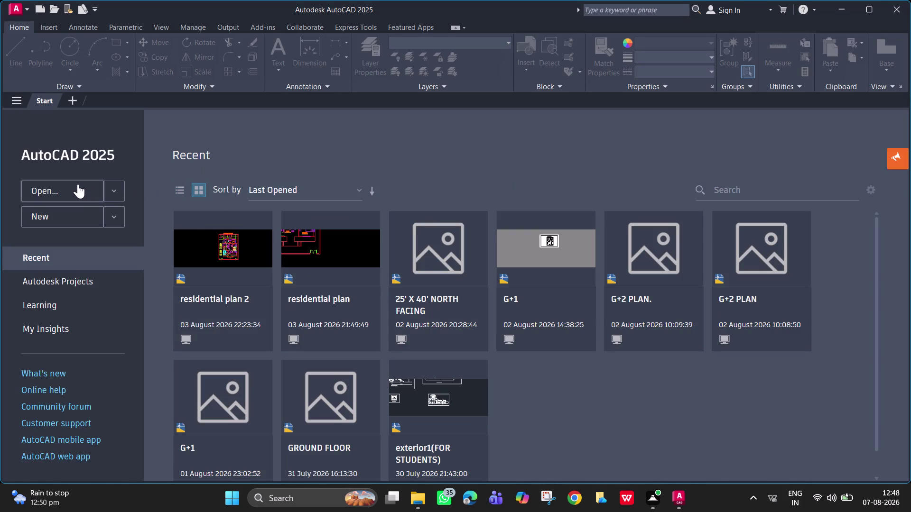
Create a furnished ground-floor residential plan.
Create a new blank drawing, Drawing1, from the Start tab.
click(82, 216)
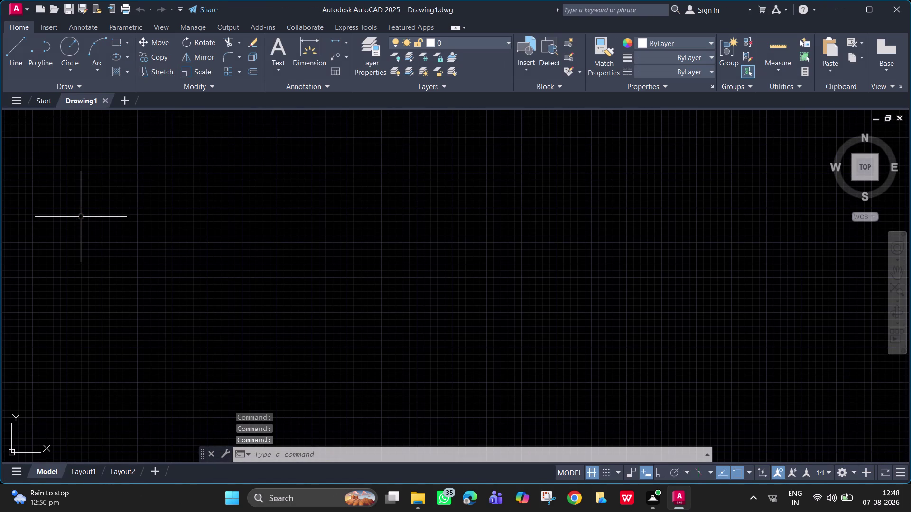
Start XLINE, cancel the accidentally launched HATCH, and restart XLINE awaiting a first point.
text(xl)
key(Return)
key(Return)
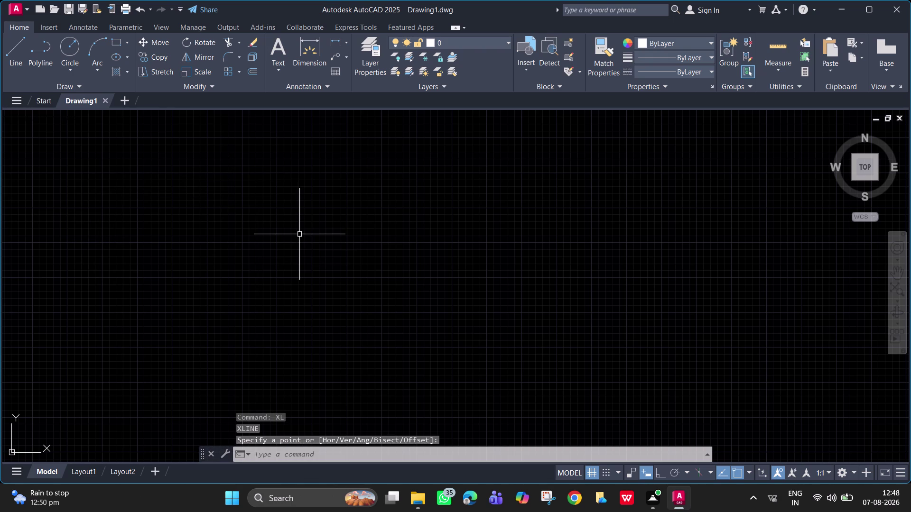
key(h)
key(Return)
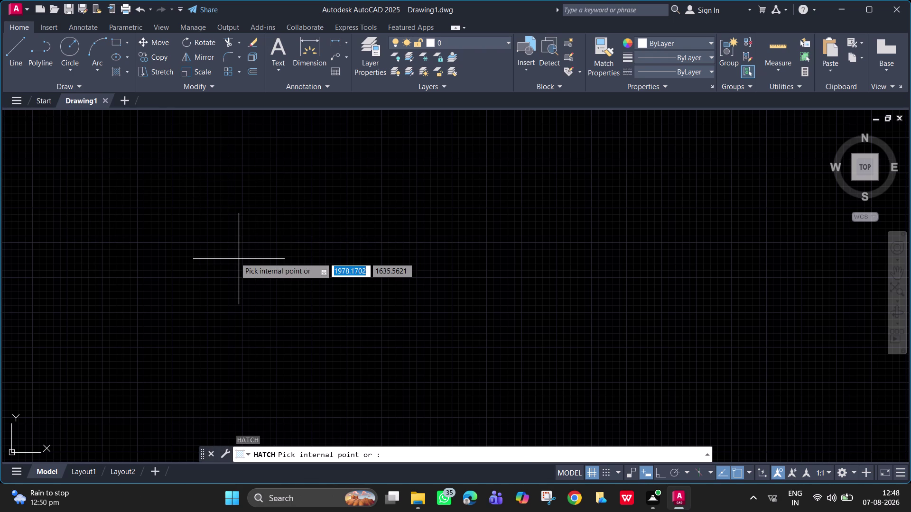
key(Escape)
key(Escape)
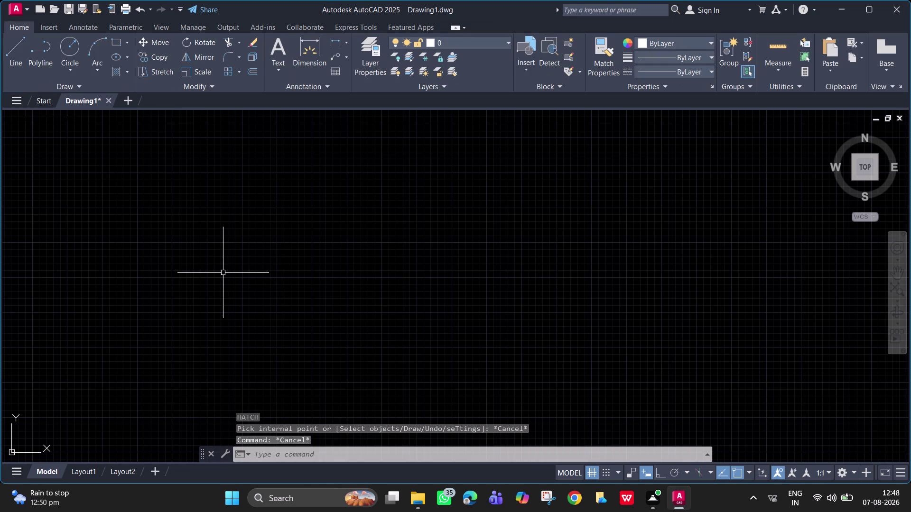
text(xl)
key(Return)
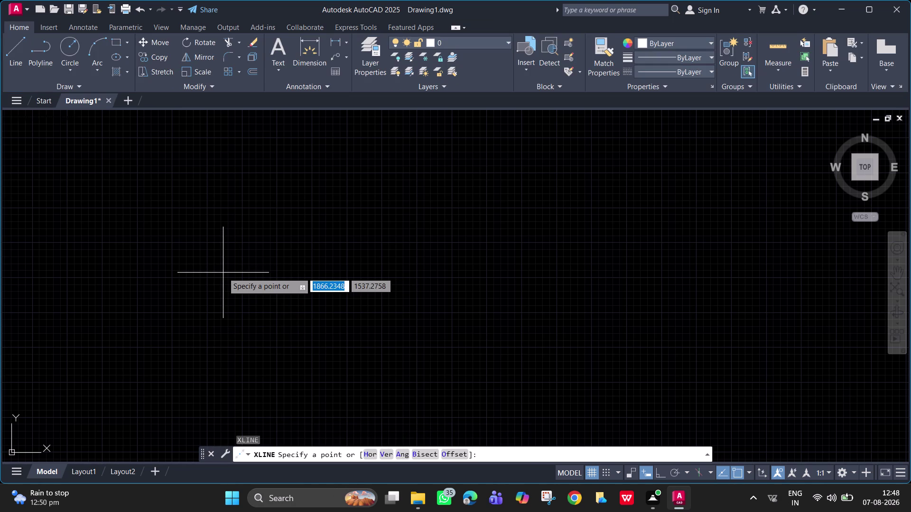
Place a horizontal construction line through a point in the upper left.
key(h)
key(Return)
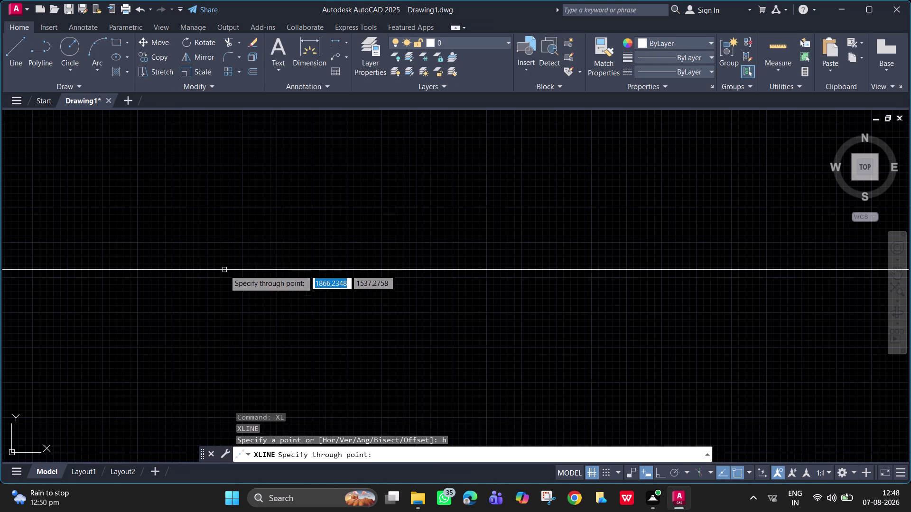
click(283, 186)
key(space)
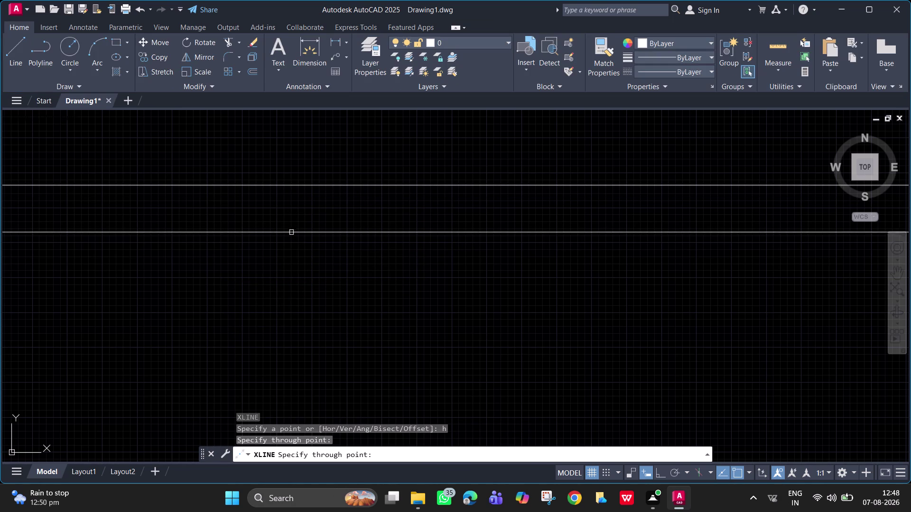
Add a vertical construction line crossing the horizontal one, then end the command.
key(space)
text(v)
key(space)
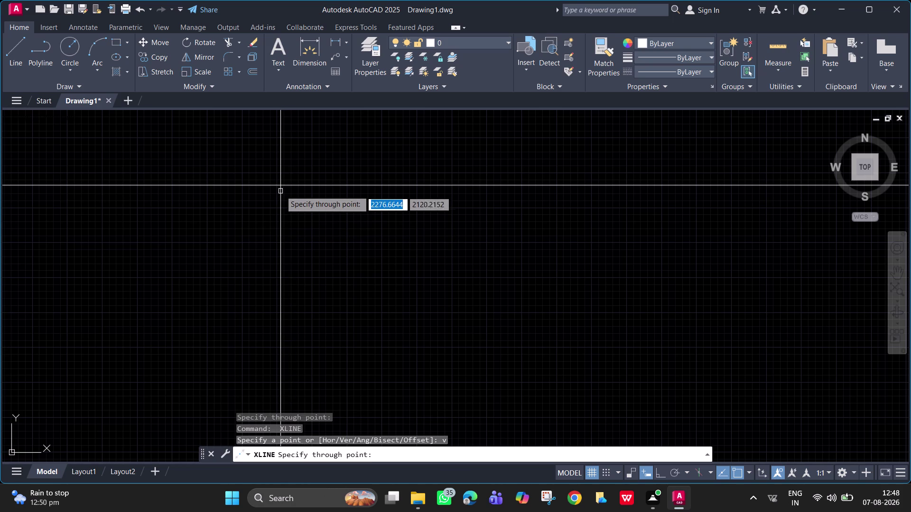
click(281, 184)
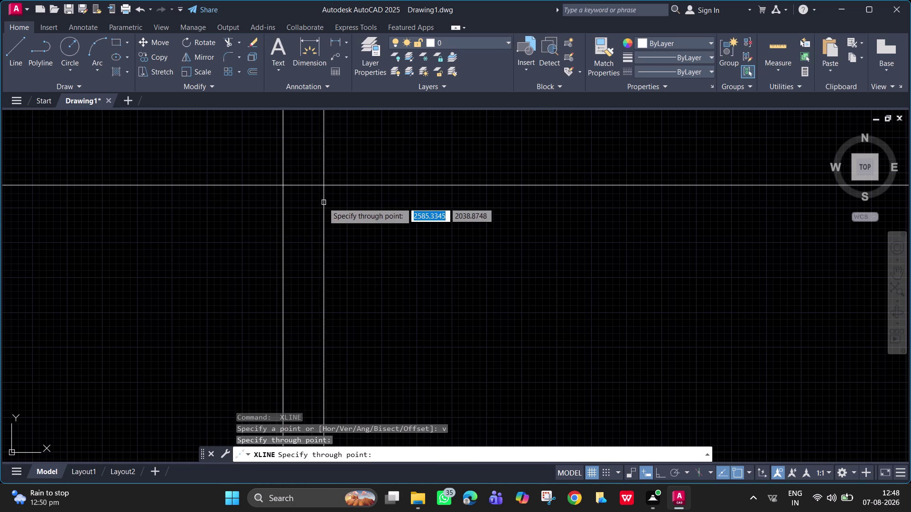
key(Escape)
scroll(up, 3)
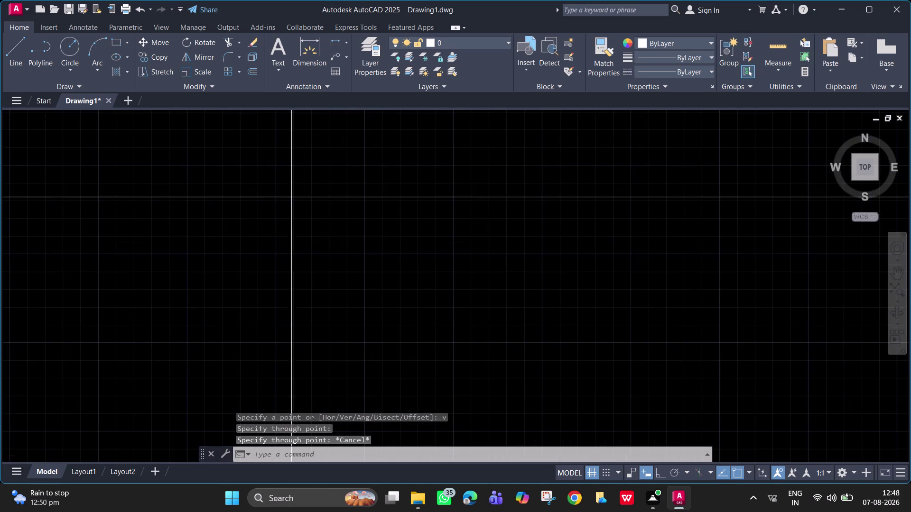
middle_drag(402, 242, 323, 239)
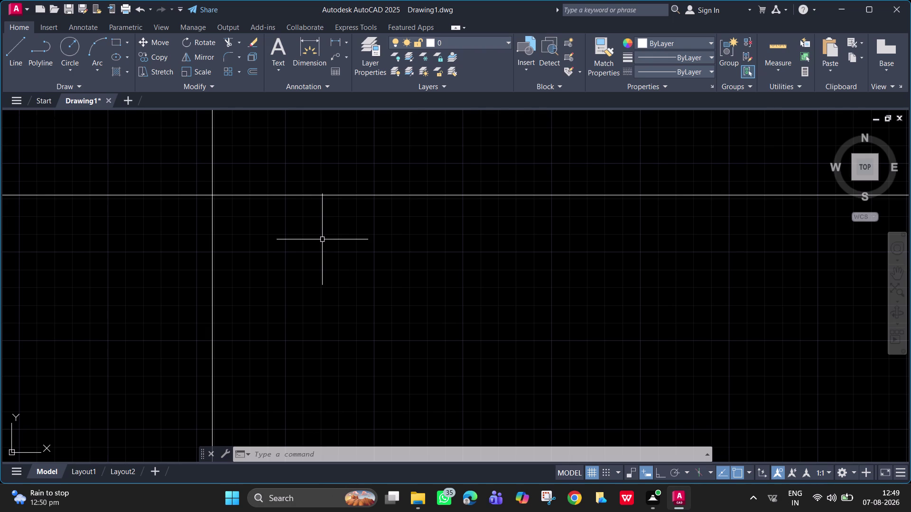
Open the Dimension Style Manager and review ISO-25's Primary Units settings.
key(d)
key(Return)
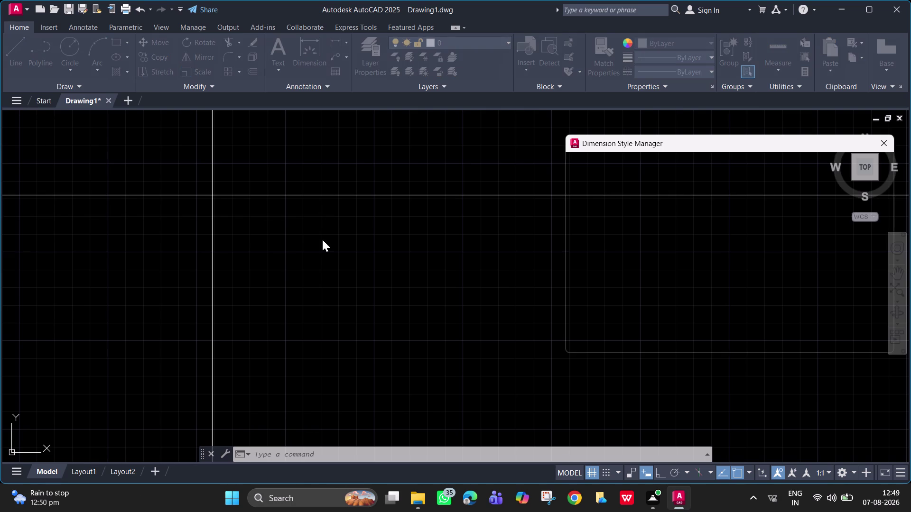
click(865, 226)
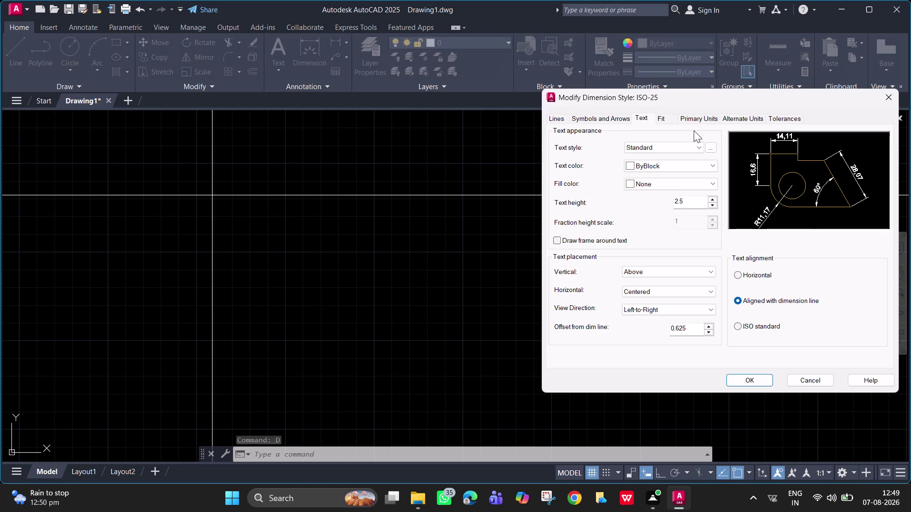
click(710, 116)
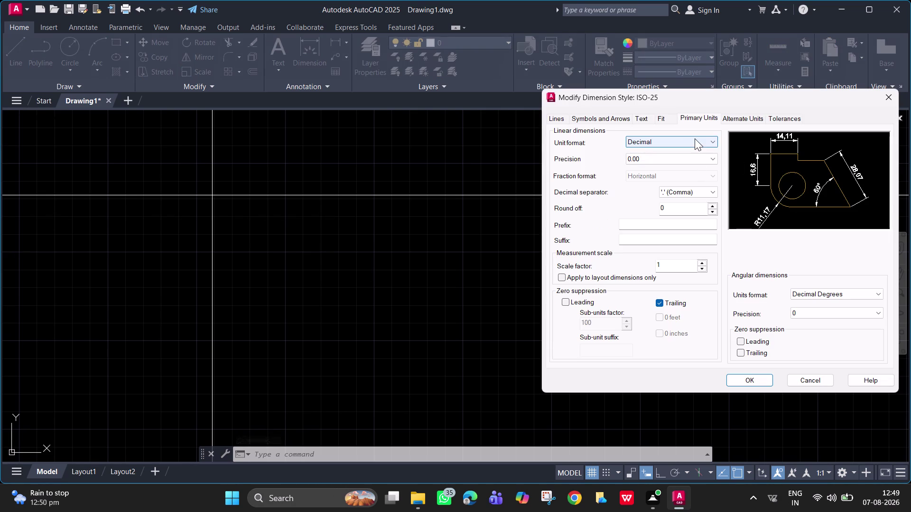
click(754, 383)
text(un)
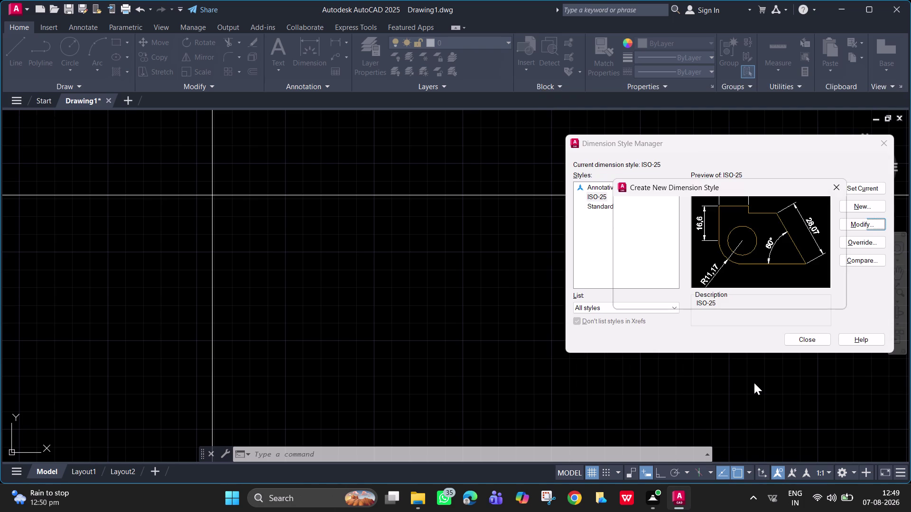
Save the new 'Copy of ISO-25' style, make it current, and close the manager.
key(Return)
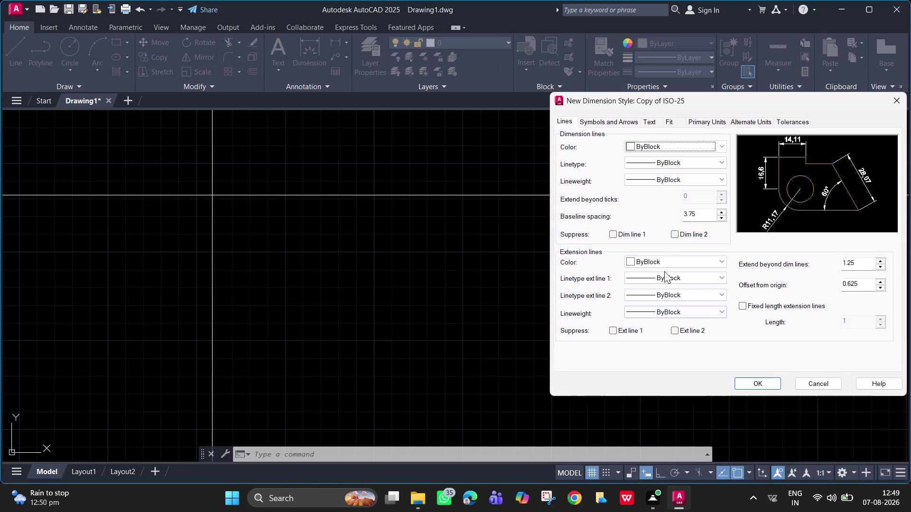
click(662, 123)
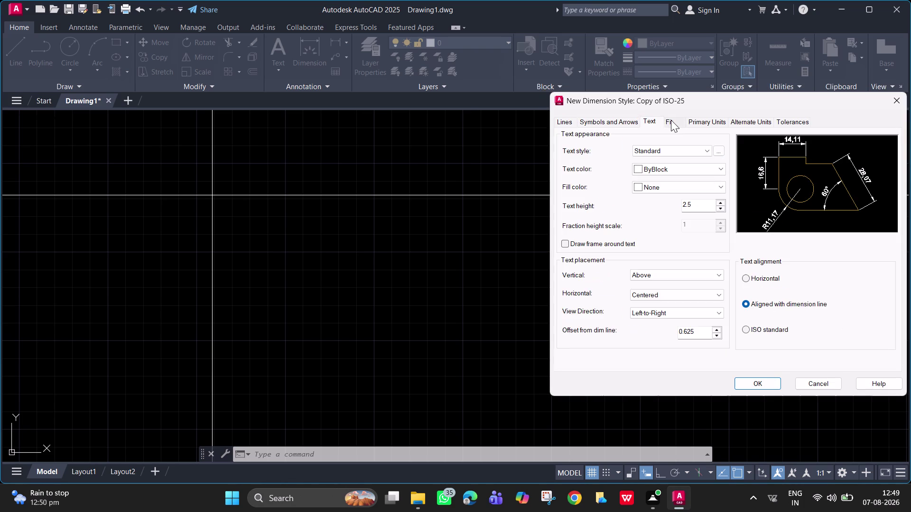
click(676, 119)
click(722, 124)
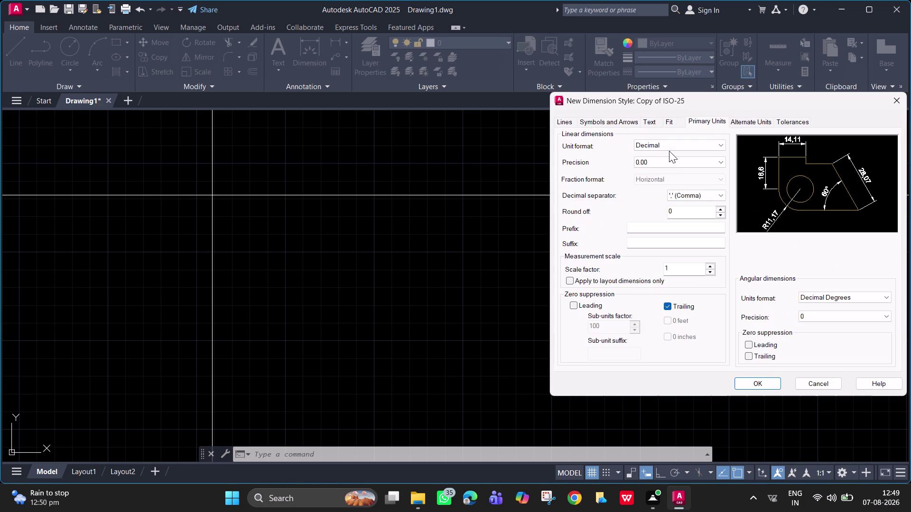
click(757, 389)
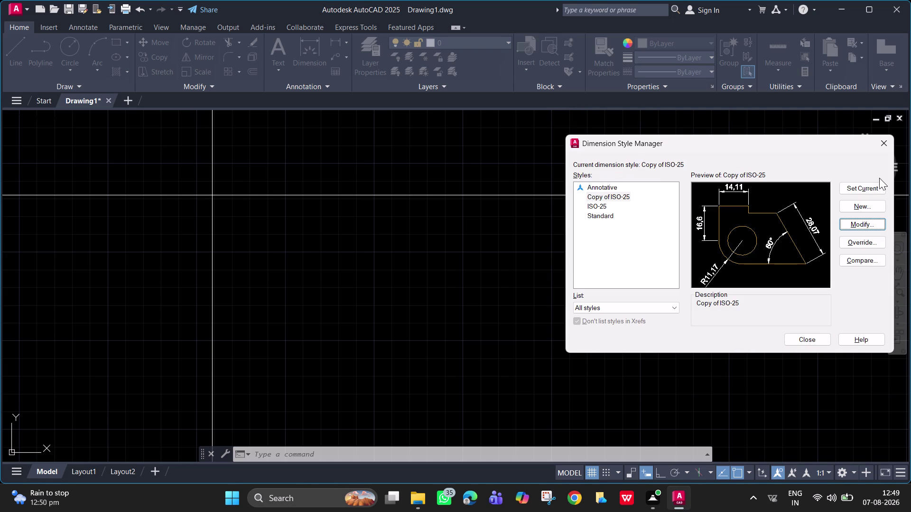
click(870, 184)
click(802, 343)
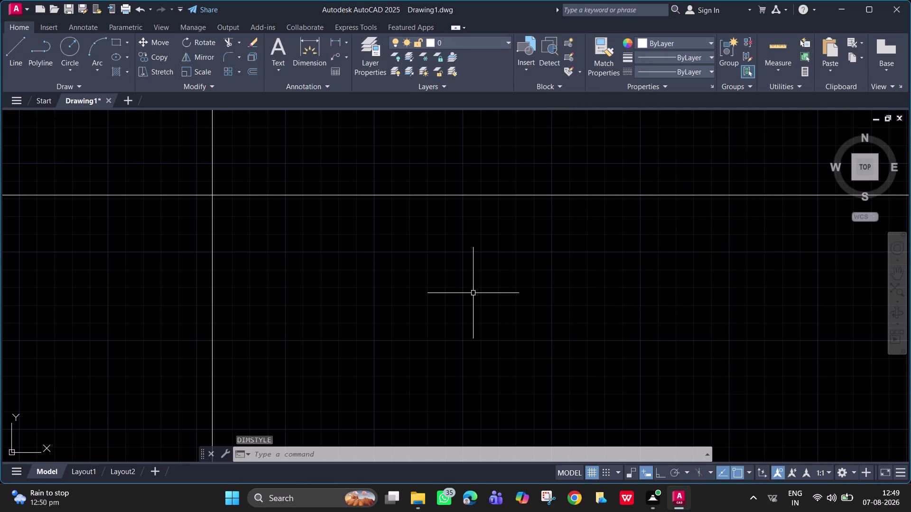